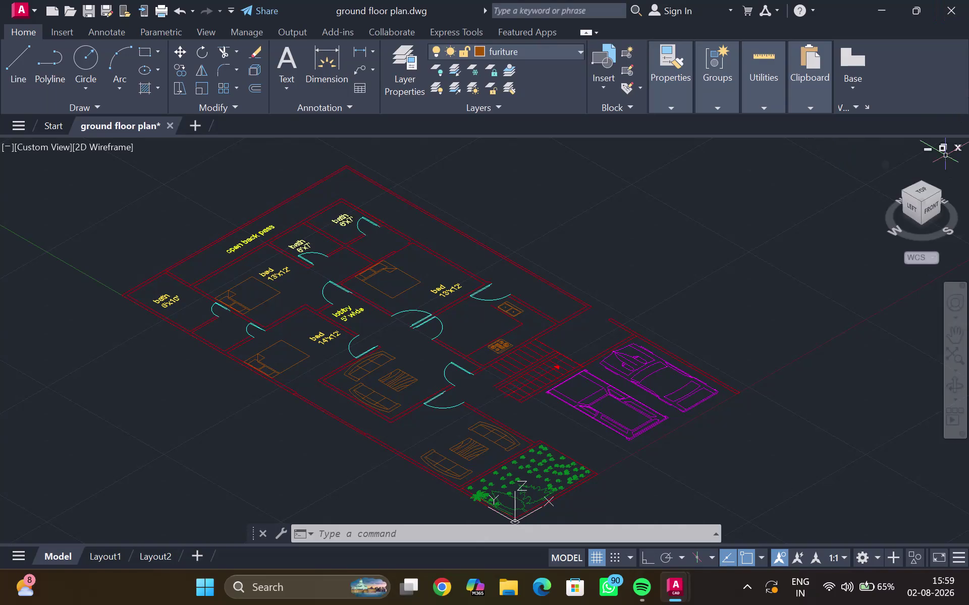
Set the ViewCube to the TOP view so the plan lies flat.
click(916, 187)
click(921, 189)
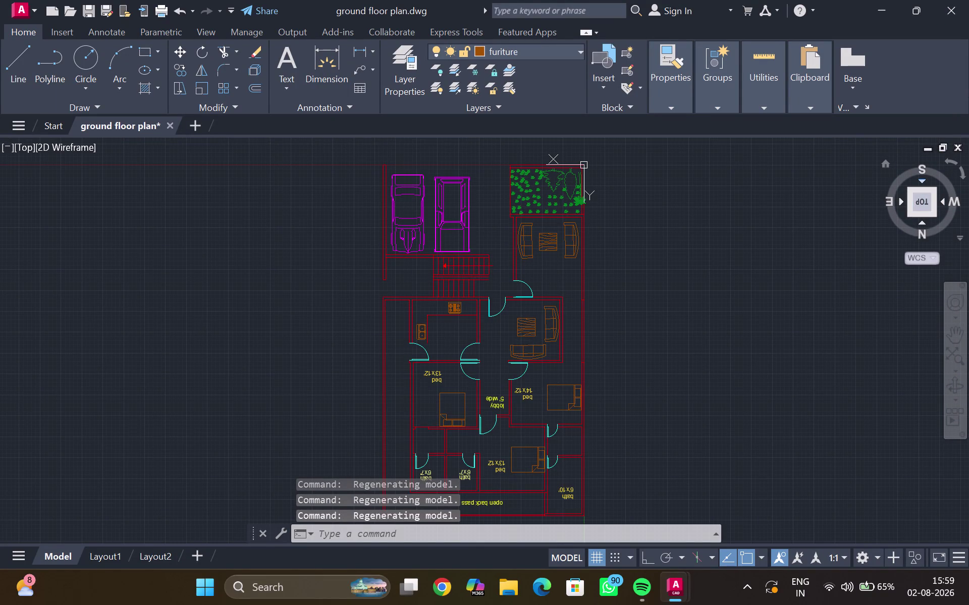
click(926, 178)
click(925, 178)
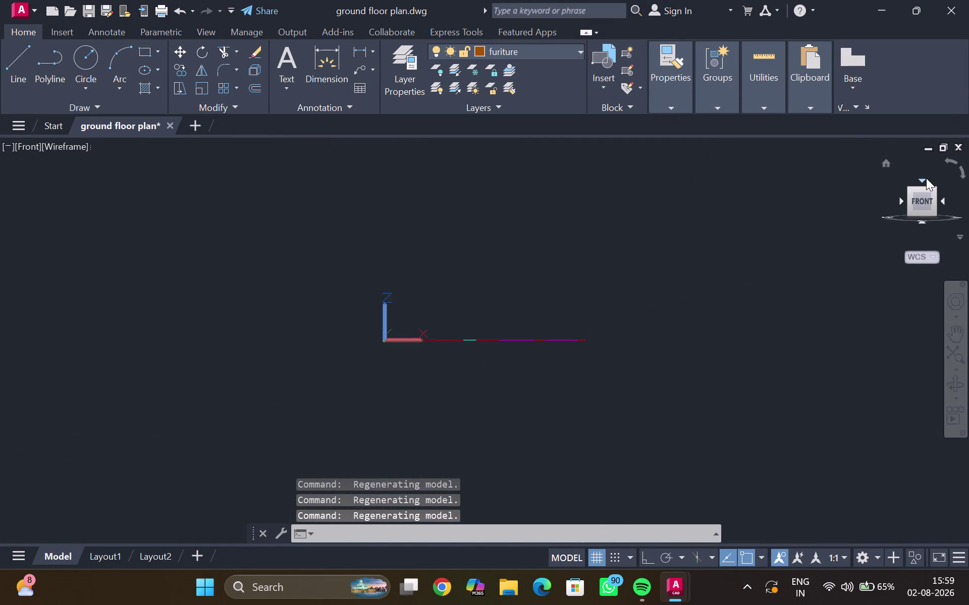
Pan and zoom to locate the floor plan on screen.
middle_drag(636, 353, 636, 286)
middle_drag(611, 307, 611, 312)
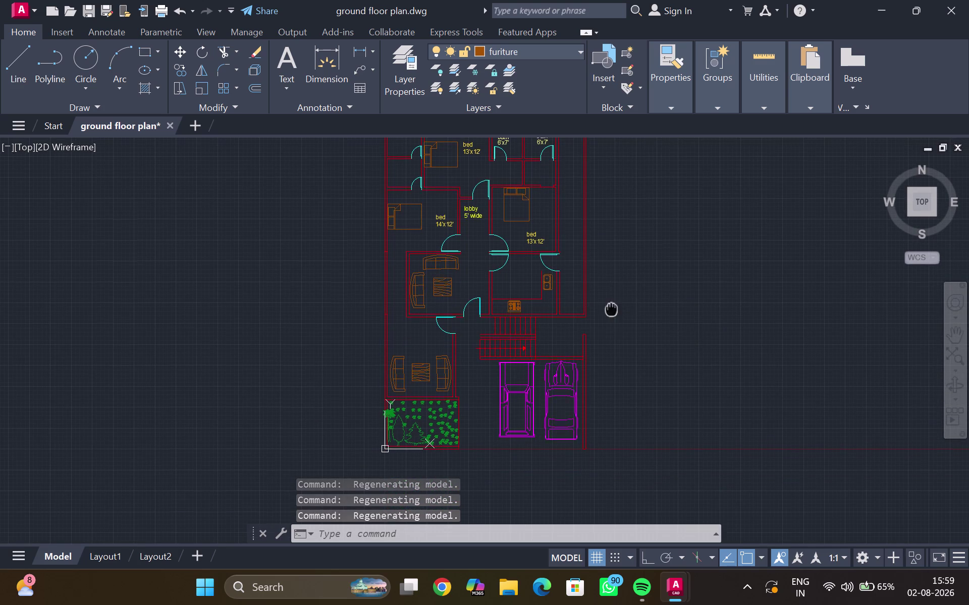
middle_drag(611, 312, 572, 419)
scroll(down, 3)
middle_drag(577, 364, 575, 357)
scroll(up, 3)
scroll(down, 3)
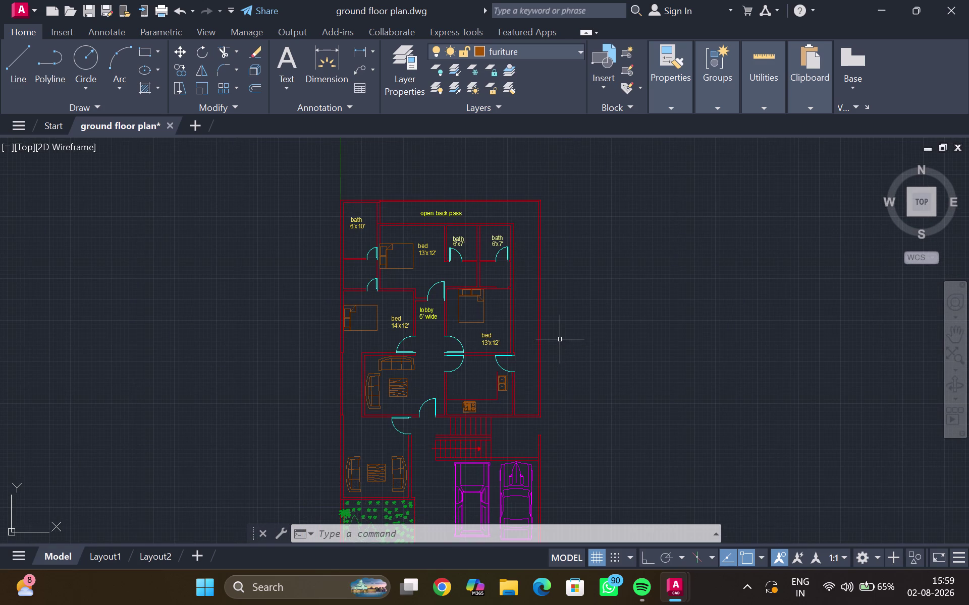
scroll(down, 3)
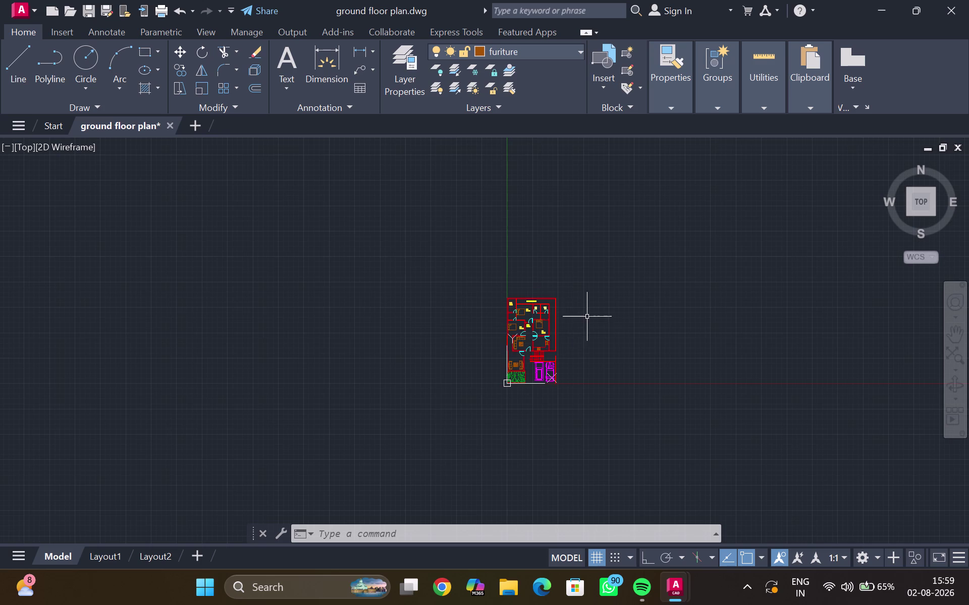
scroll(down, 3)
Recentre the whole plan, including the bedrooms, in the view.
middle_drag(589, 316, 564, 310)
scroll(up, 3)
middle_drag(533, 311, 716, 217)
scroll(up, 3)
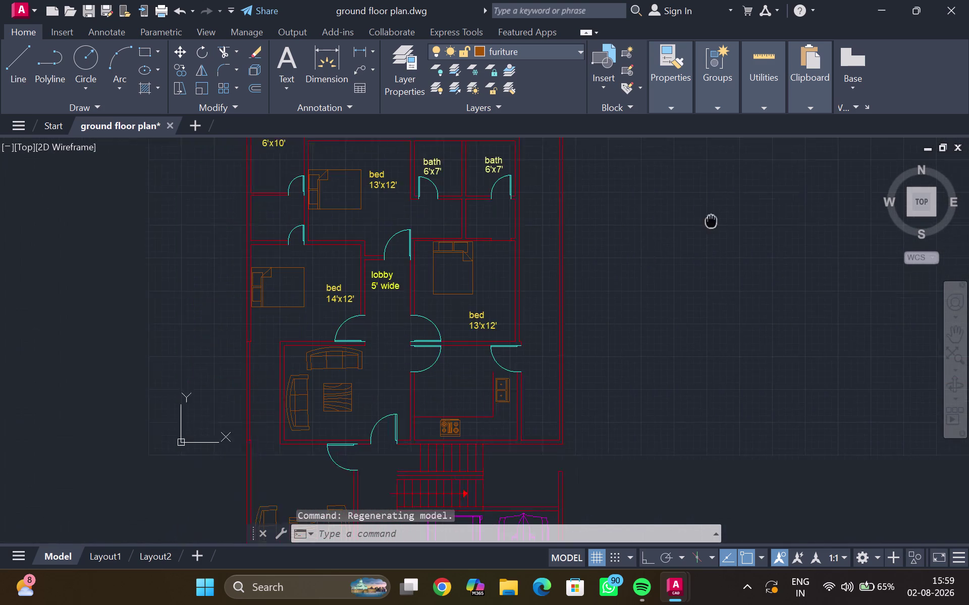
middle_drag(716, 217, 725, 210)
scroll(down, 3)
middle_drag(717, 223, 620, 299)
middle_drag(628, 263, 665, 236)
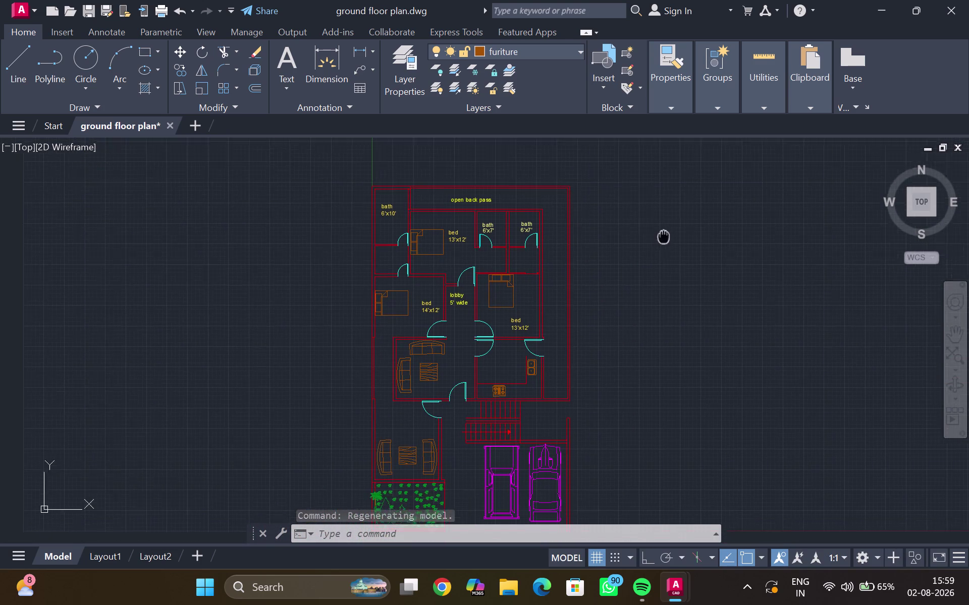
middle_drag(665, 236, 668, 234)
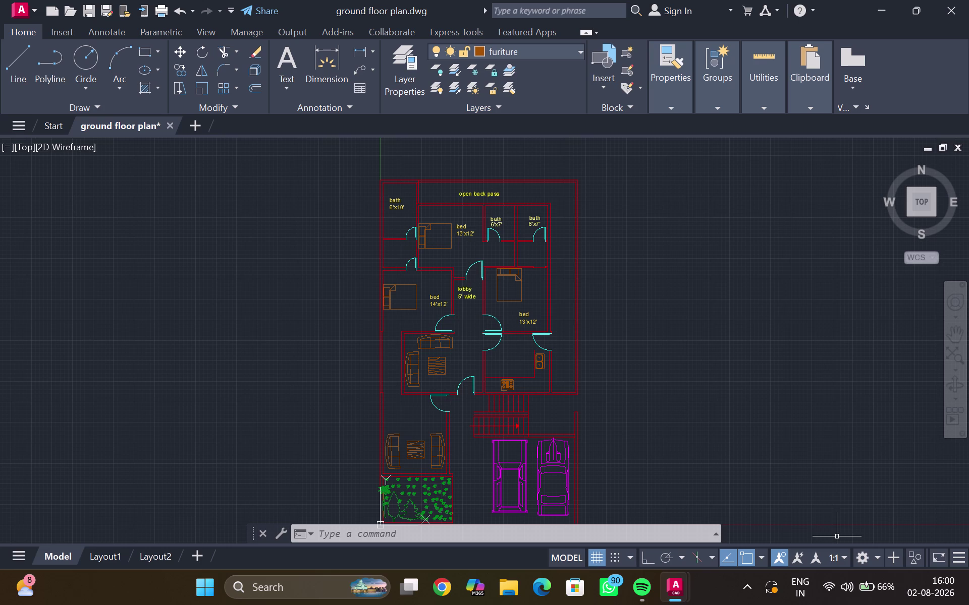
scroll(down, 3)
scroll(up, 3)
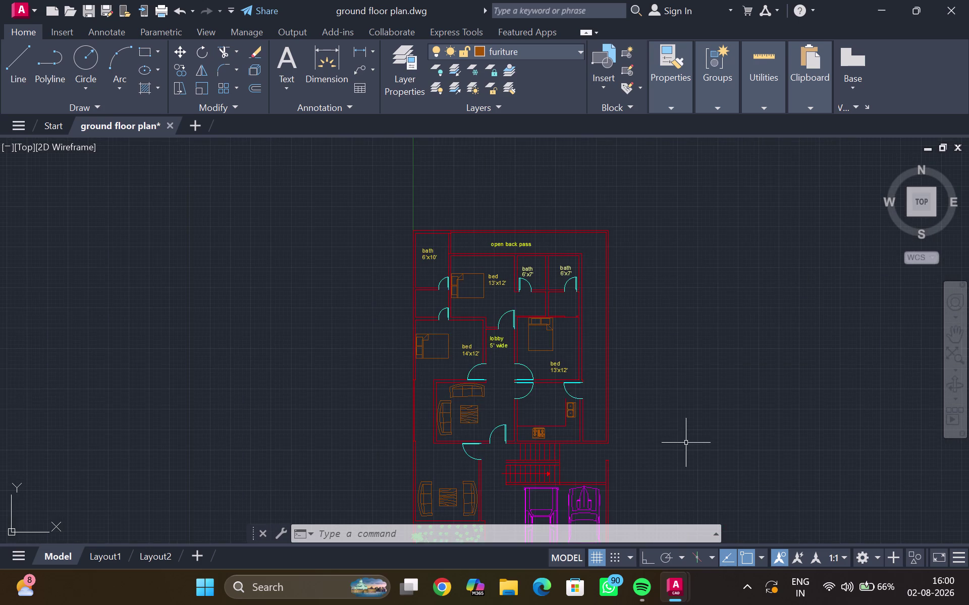
middle_drag(678, 435, 745, 260)
scroll(up, 3)
middle_drag(717, 262, 716, 289)
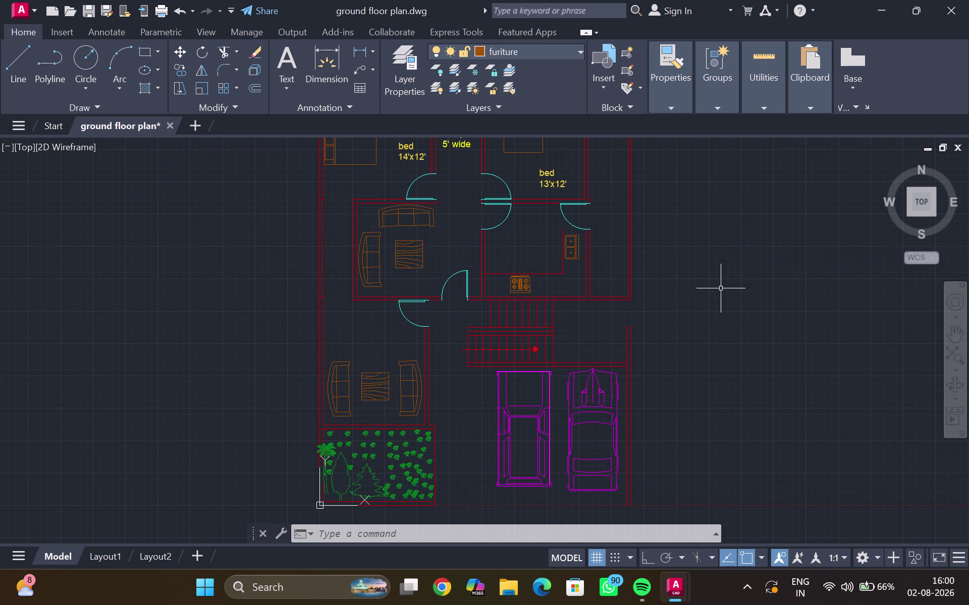
scroll(down, 3)
middle_drag(612, 298, 628, 322)
scroll(down, 3)
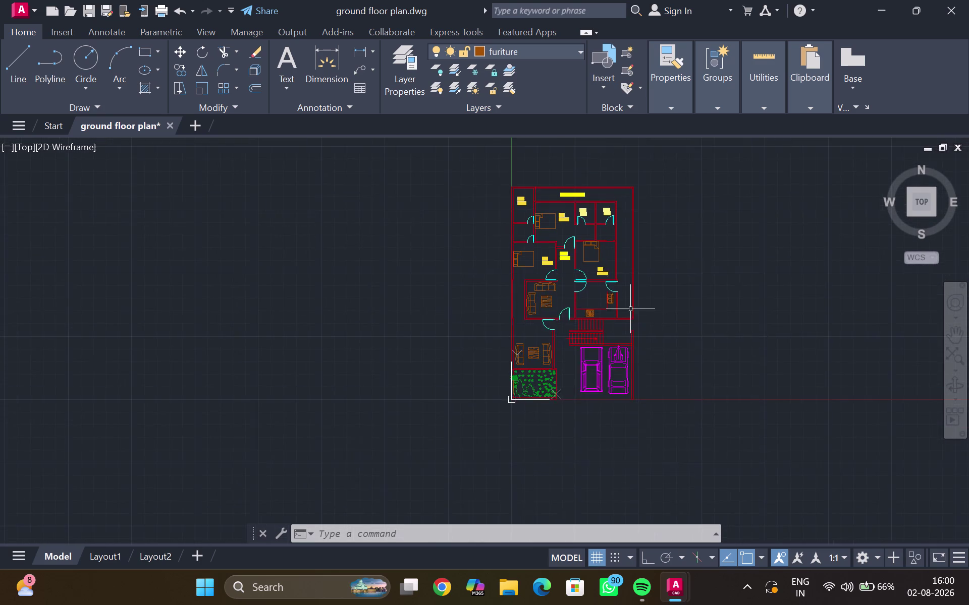
middle_drag(618, 267, 582, 273)
scroll(up, 3)
middle_drag(575, 274, 659, 297)
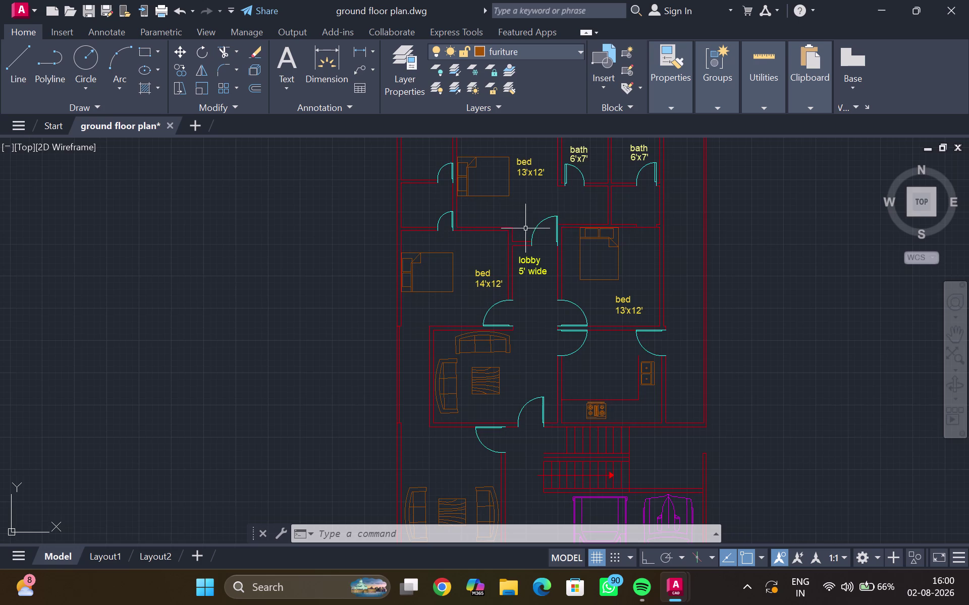
scroll(down, 3)
middle_drag(535, 245, 546, 236)
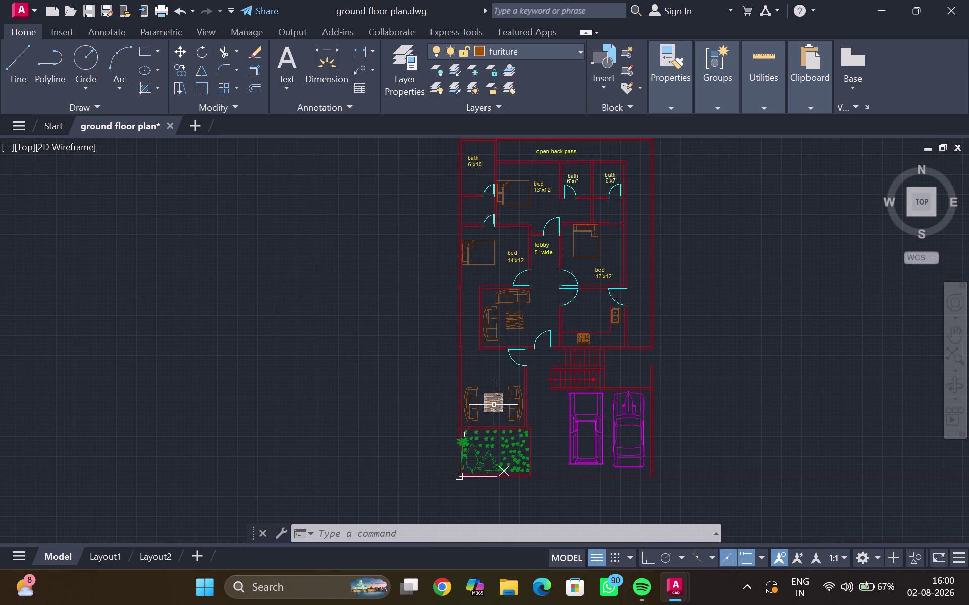
middle_drag(501, 432, 550, 352)
scroll(up, 3)
scroll(down, 3)
middle_drag(551, 352, 553, 354)
scroll(up, 3)
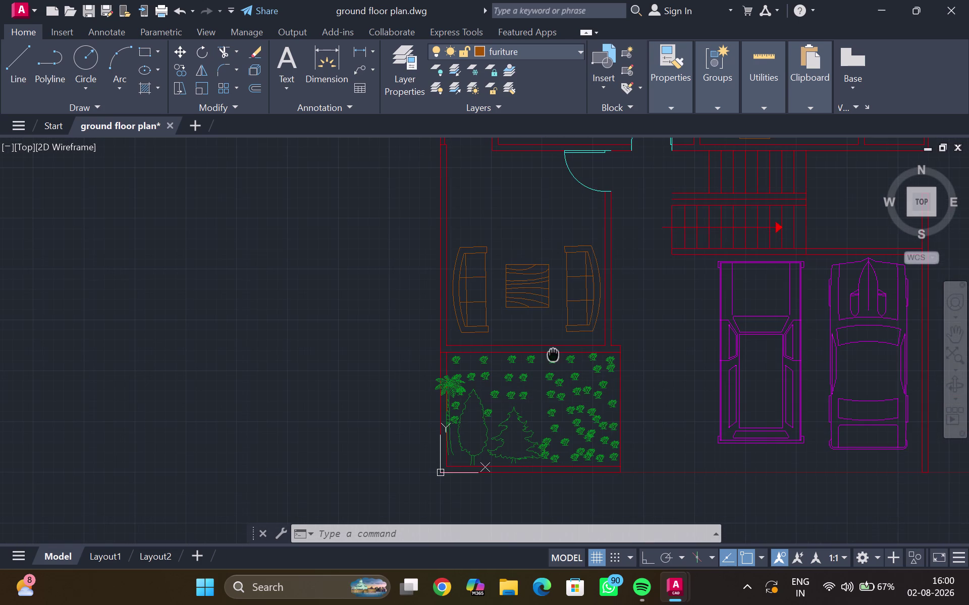
middle_drag(553, 354, 554, 354)
scroll(up, 3)
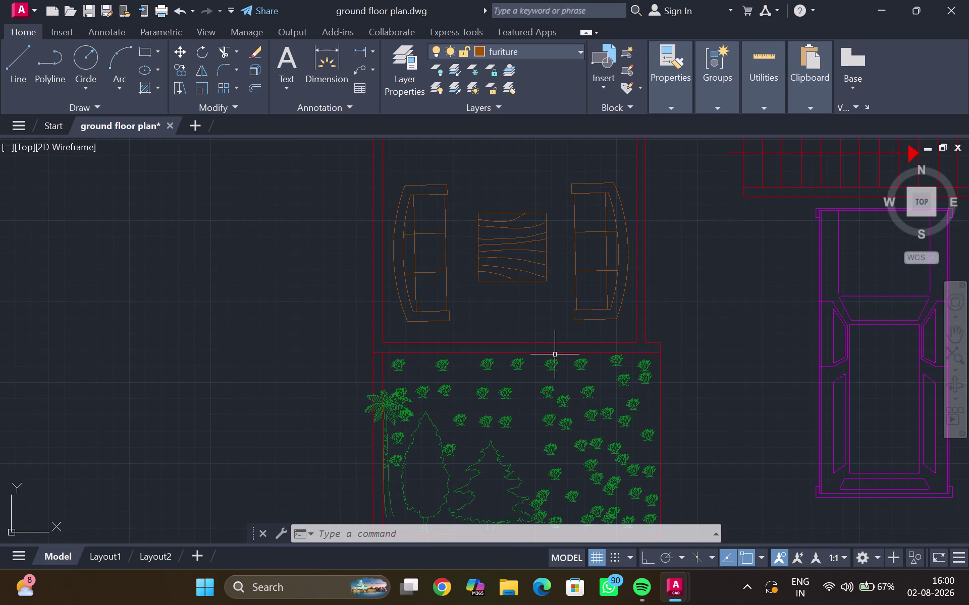
click(391, 404)
middle_drag(400, 444, 484, 299)
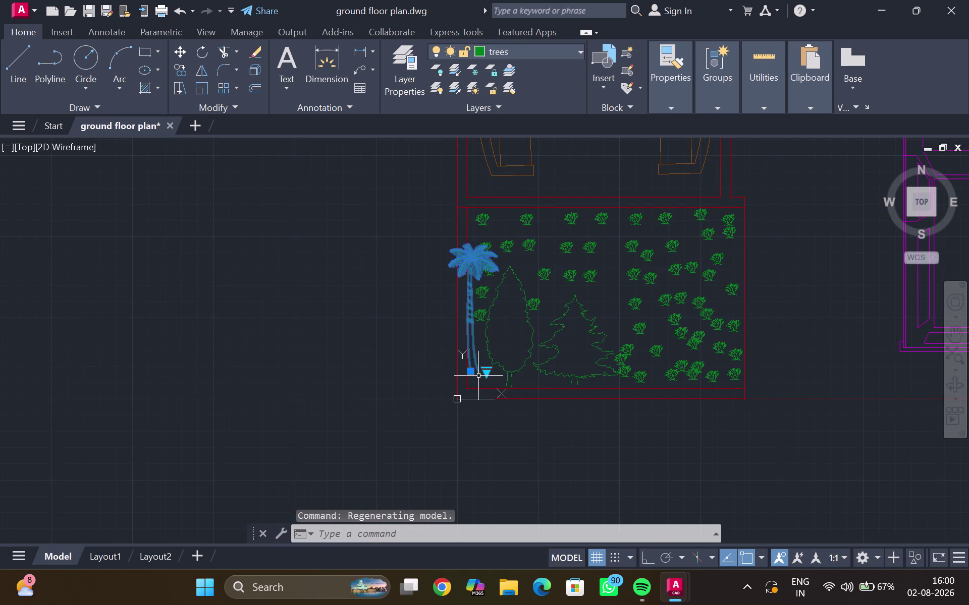
drag(472, 374, 486, 374)
click(487, 372)
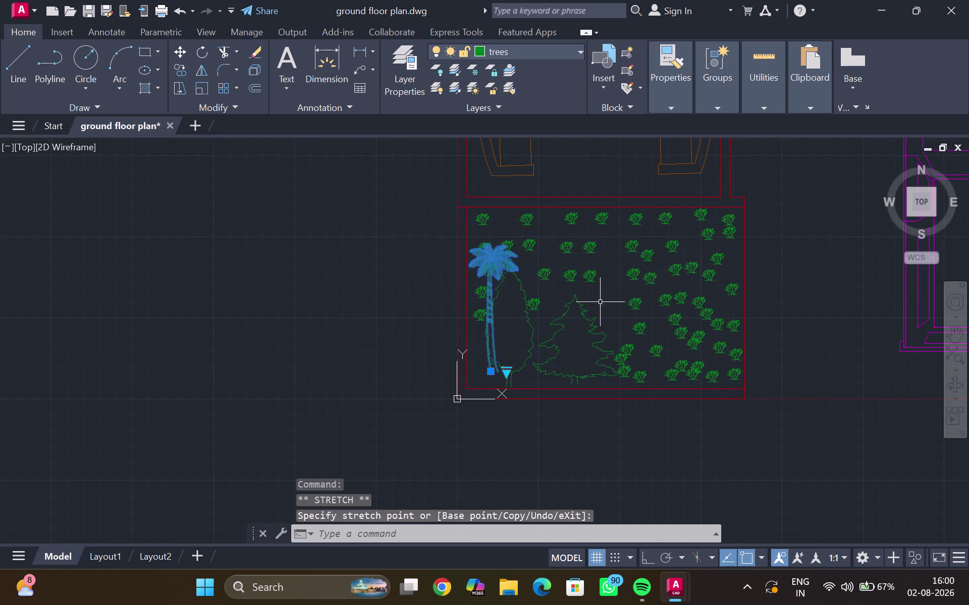
scroll(down, 3)
middle_drag(600, 300, 591, 301)
key(Escape)
scroll(down, 3)
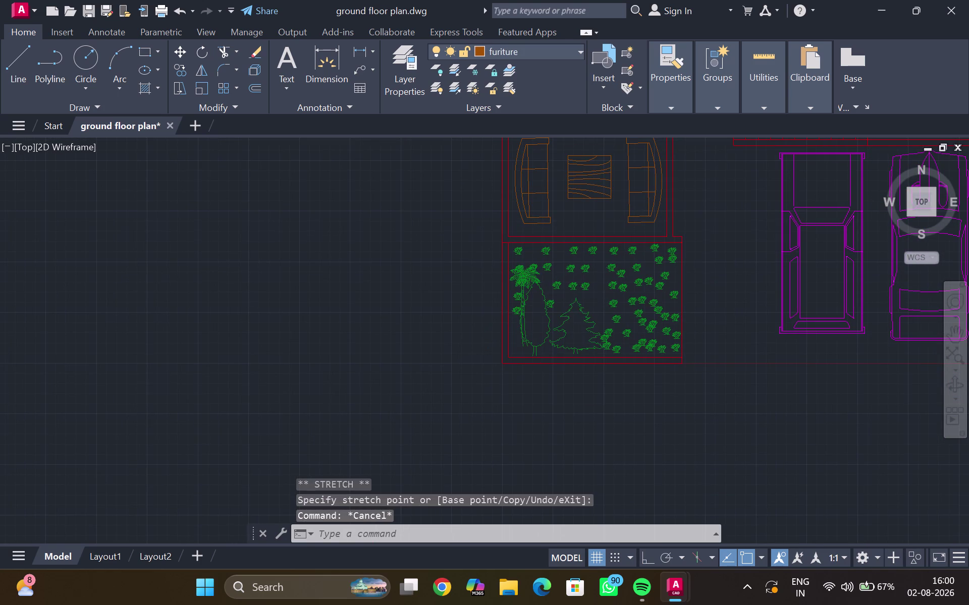
click(548, 285)
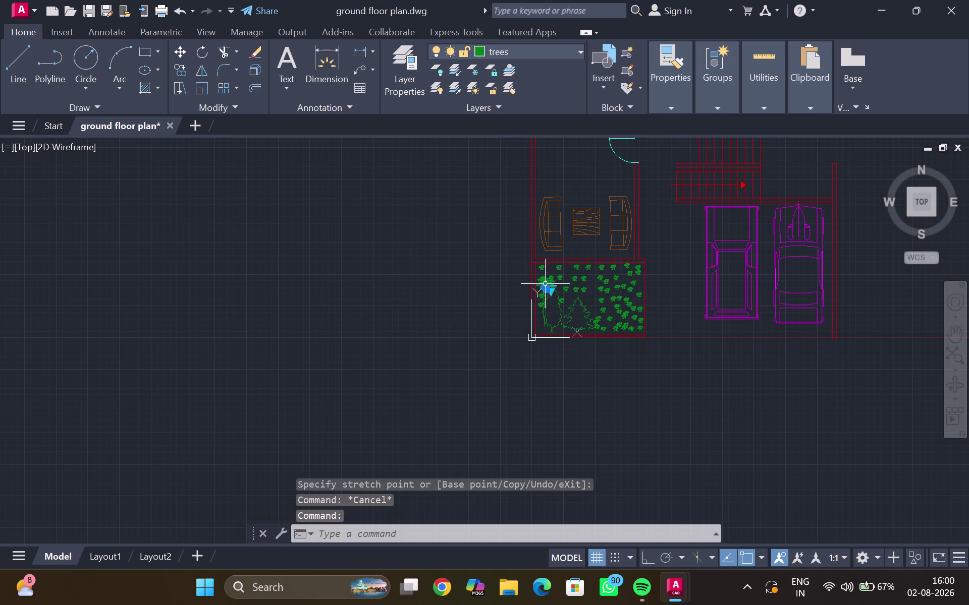
key(Escape)
scroll(up, 3)
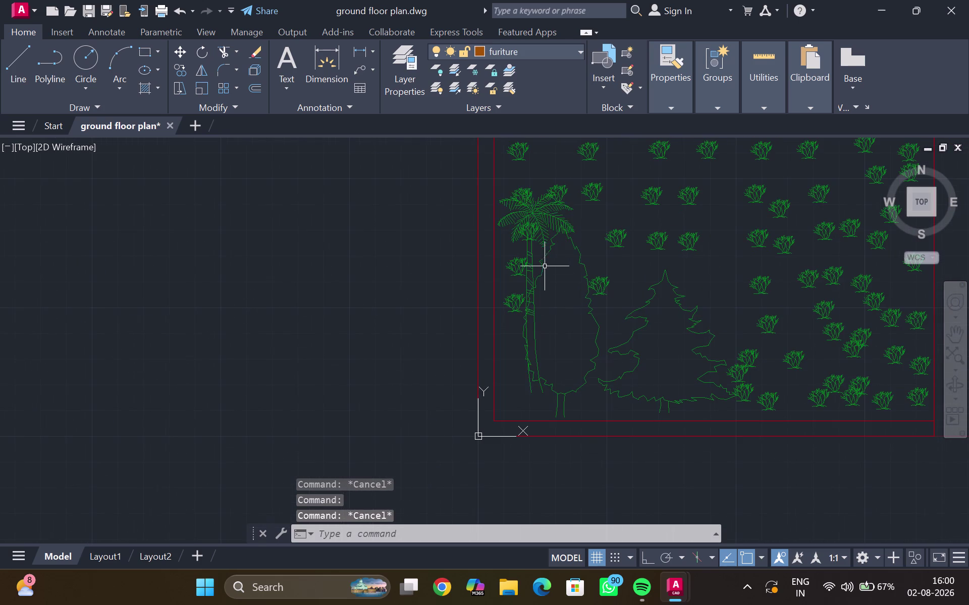
click(530, 222)
key(Escape)
click(548, 220)
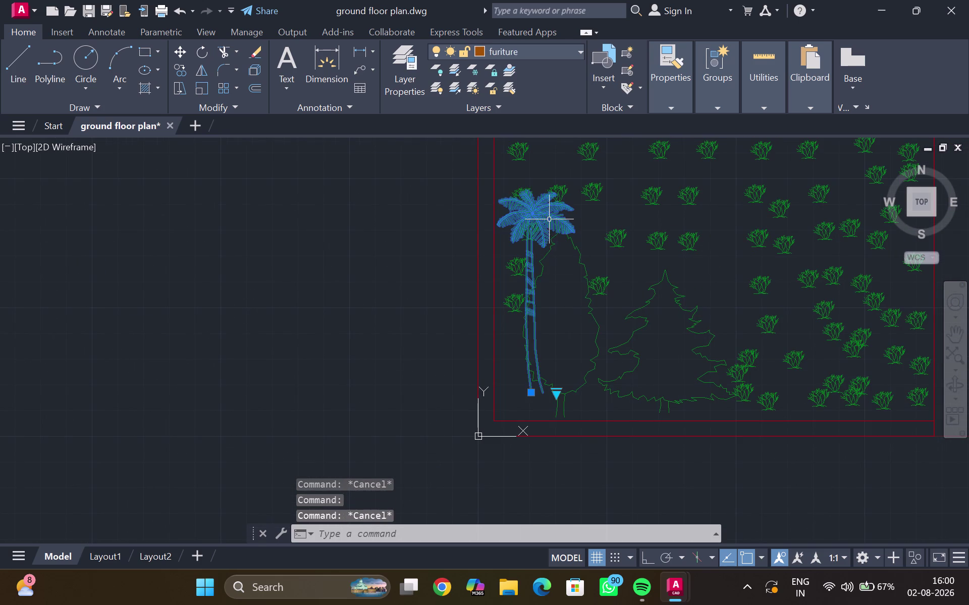
drag(529, 394, 521, 405)
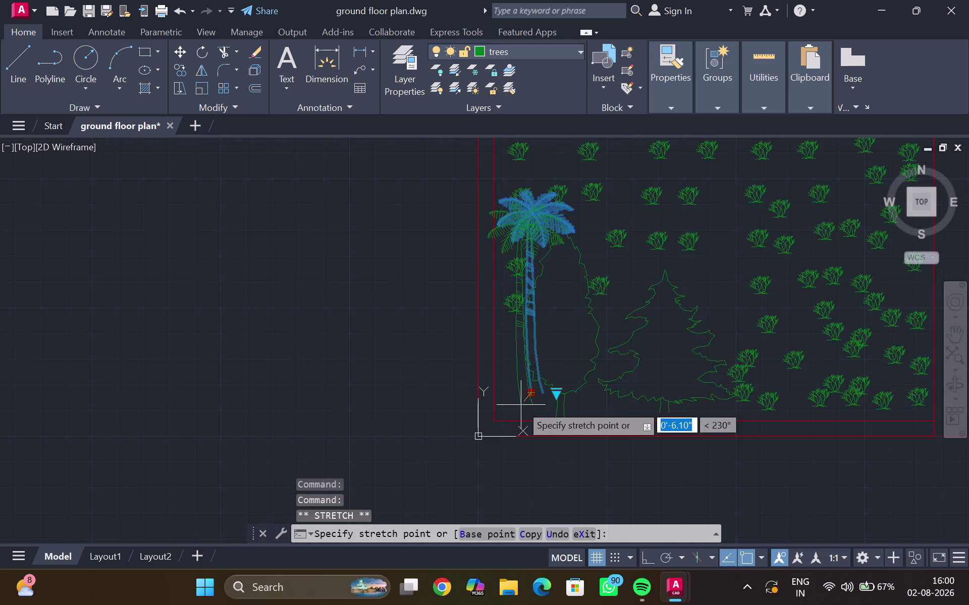
drag(521, 405, 533, 415)
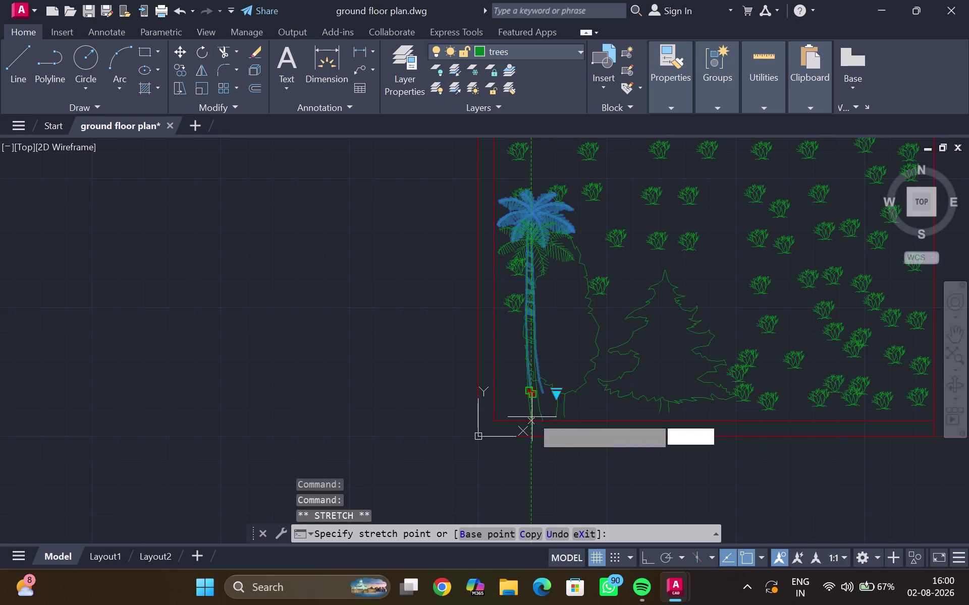
drag(532, 415, 535, 414)
click(536, 412)
key(Escape)
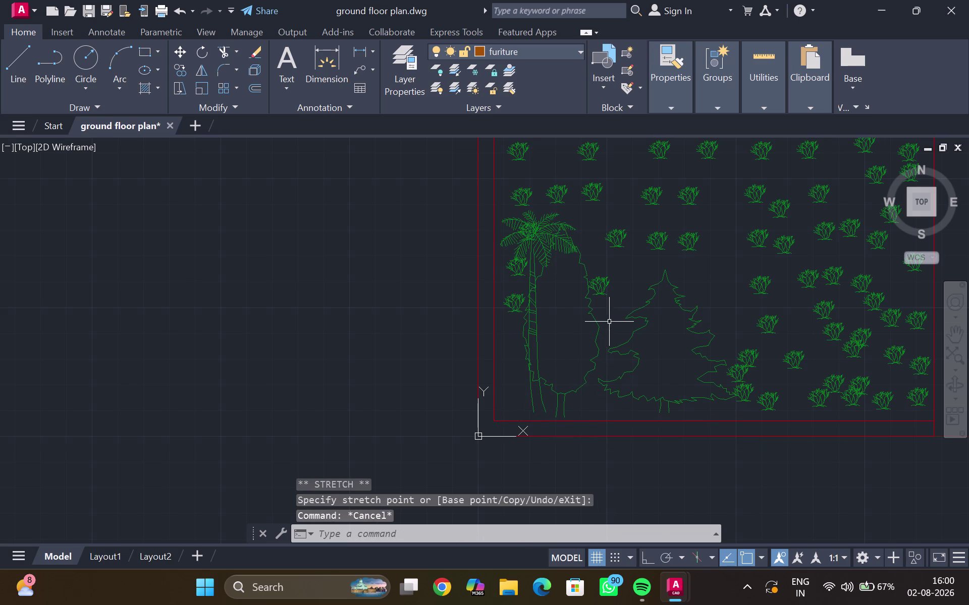
click(531, 232)
key(Delete)
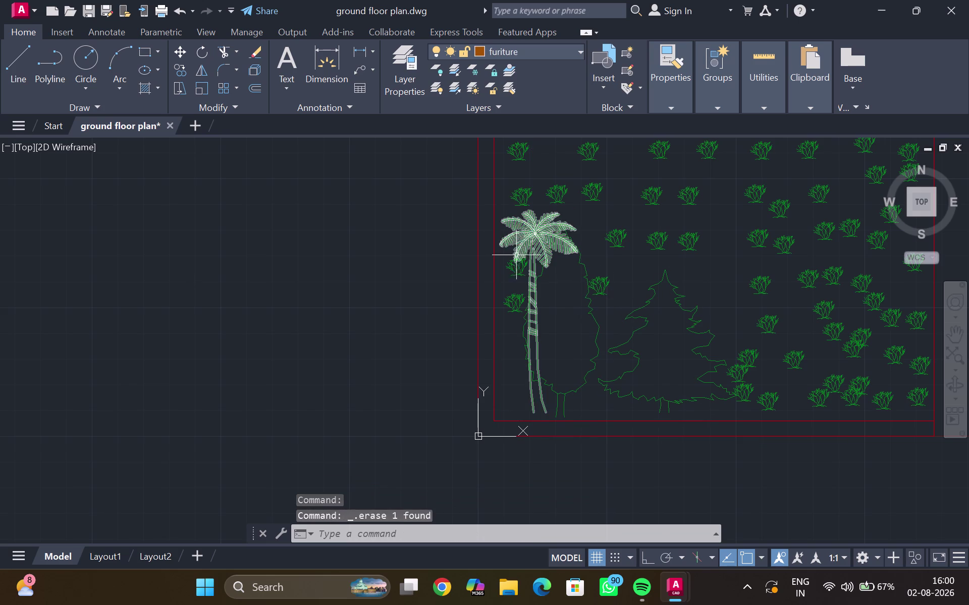
click(513, 265)
key(Delete)
click(517, 300)
key(Delete)
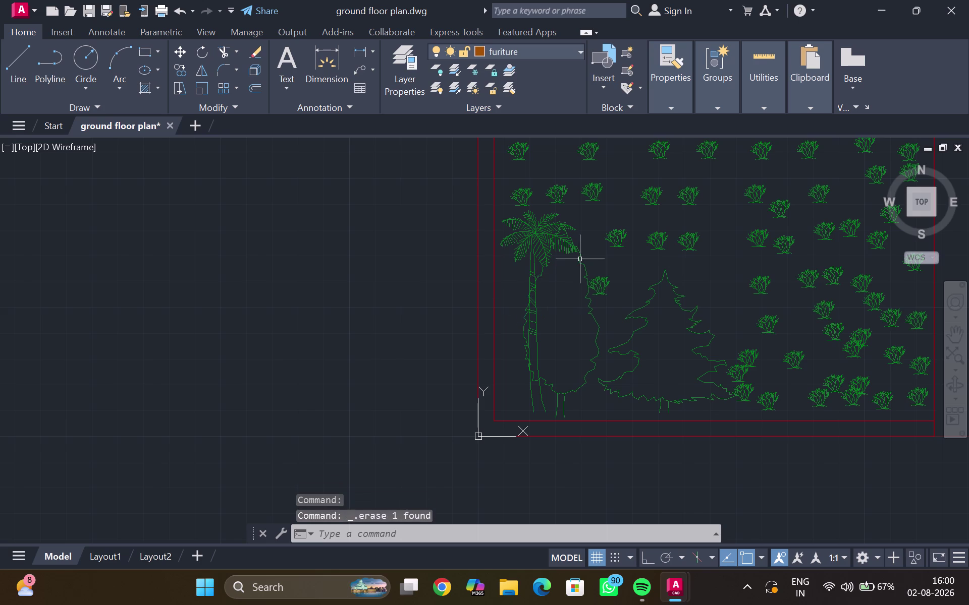
click(583, 319)
click(568, 341)
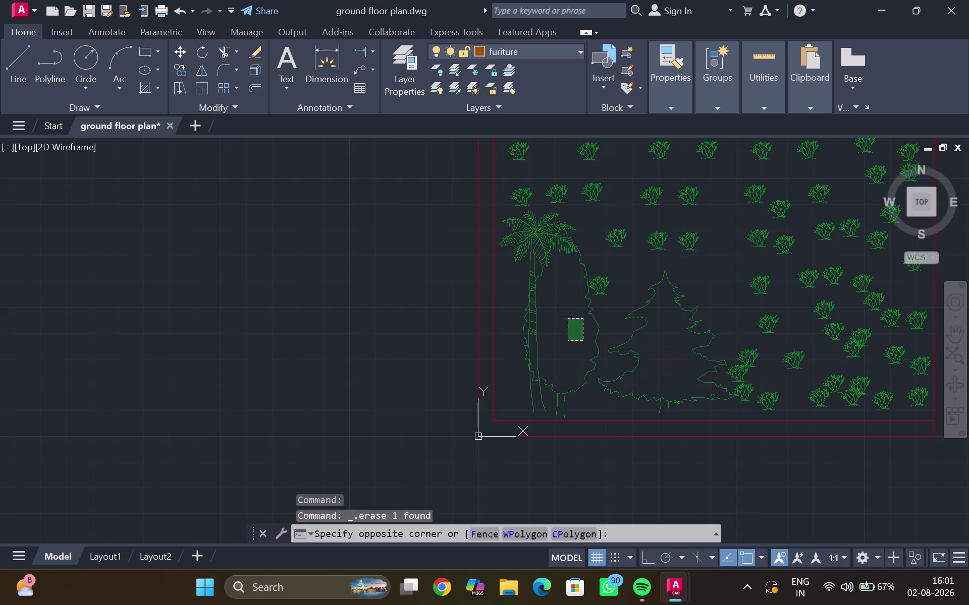
click(591, 314)
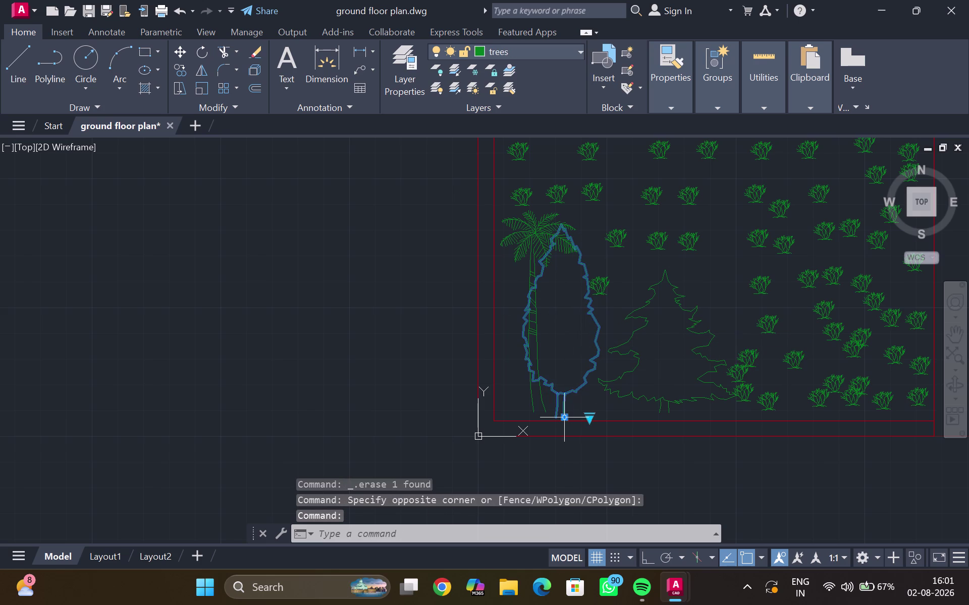
drag(565, 419, 578, 414)
click(579, 412)
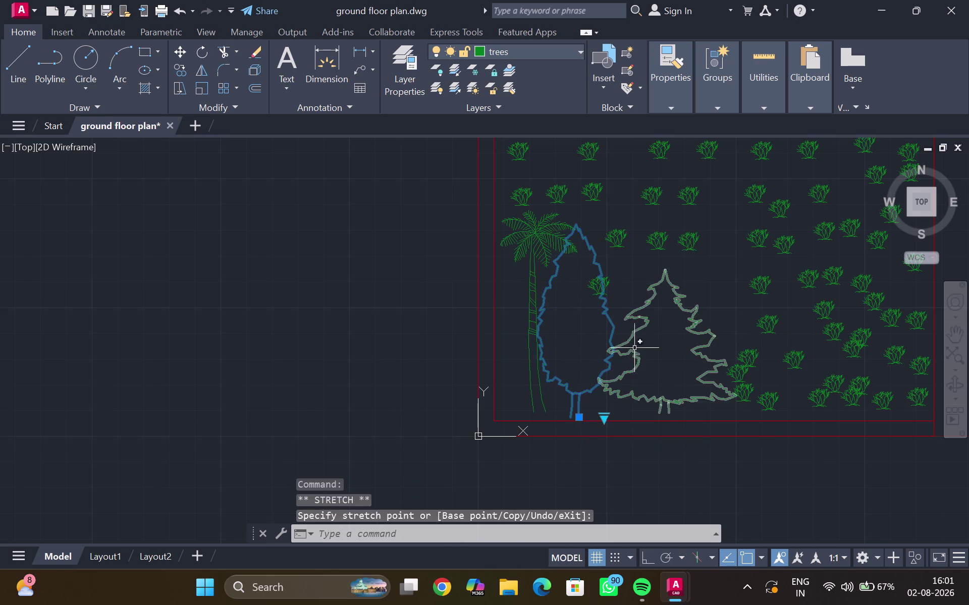
click(656, 357)
click(661, 383)
click(676, 351)
key(Delete)
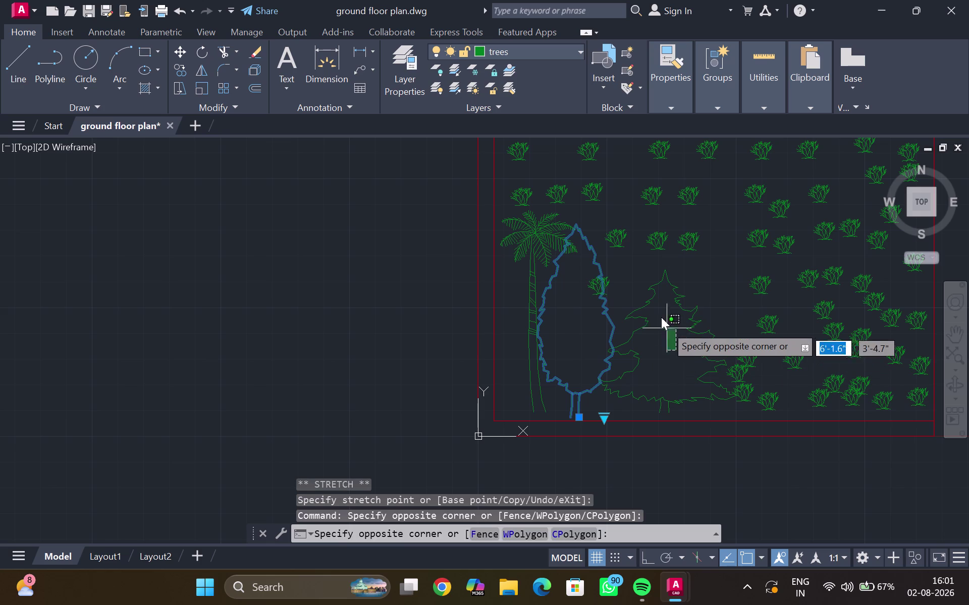
click(666, 293)
click(673, 415)
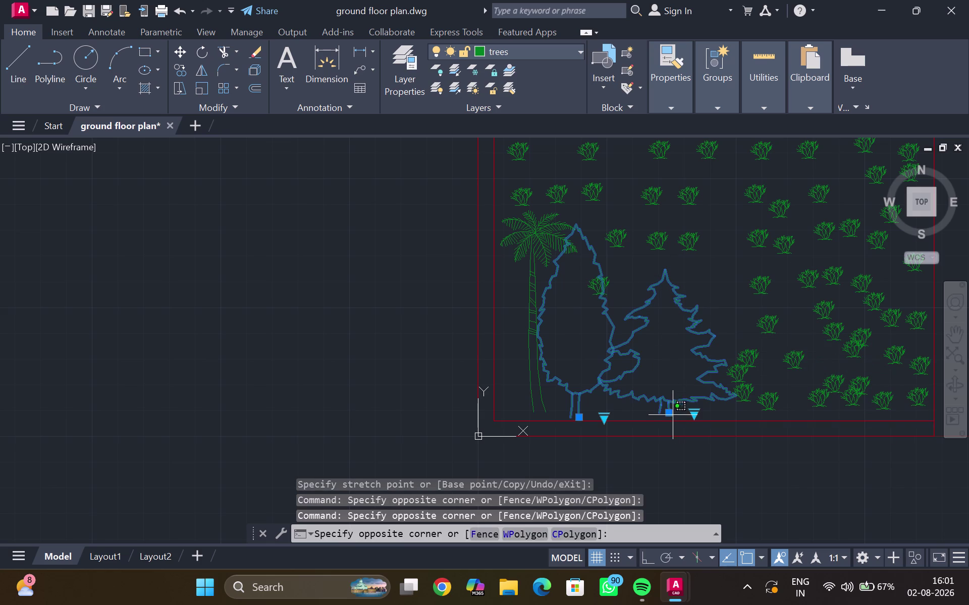
click(671, 412)
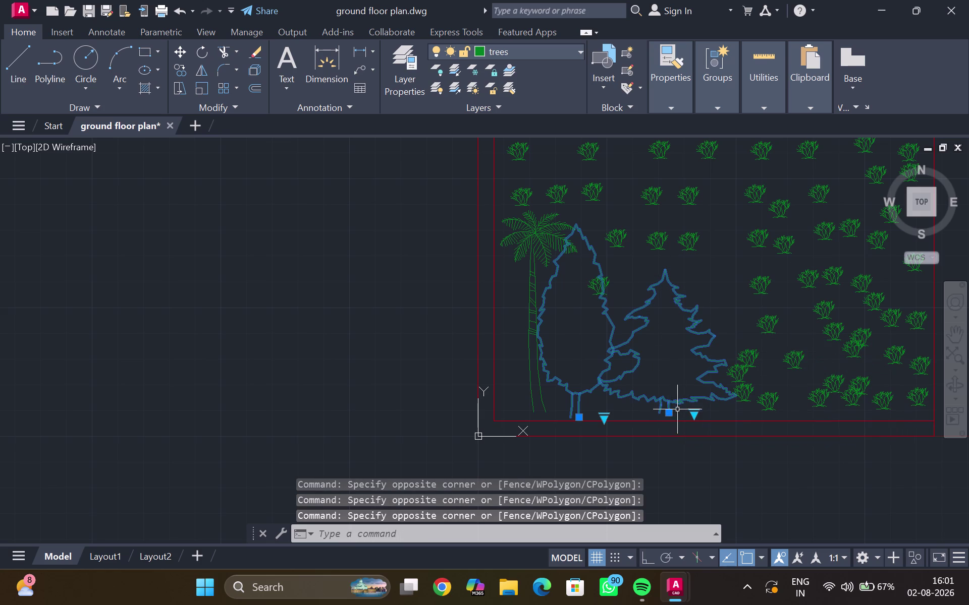
drag(671, 413, 679, 412)
click(679, 412)
scroll(up, 3)
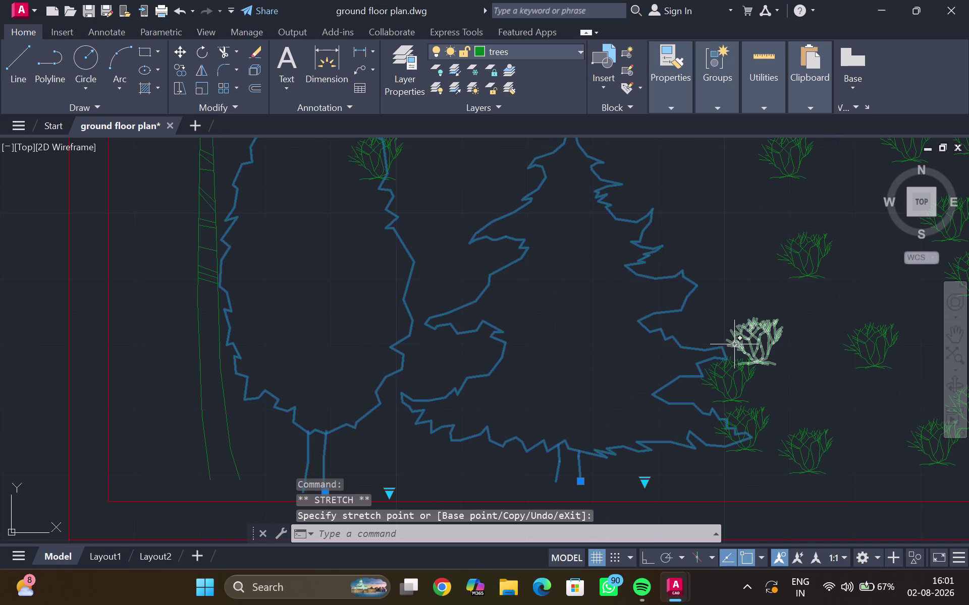
key(Escape)
scroll(down, 3)
scroll(up, 3)
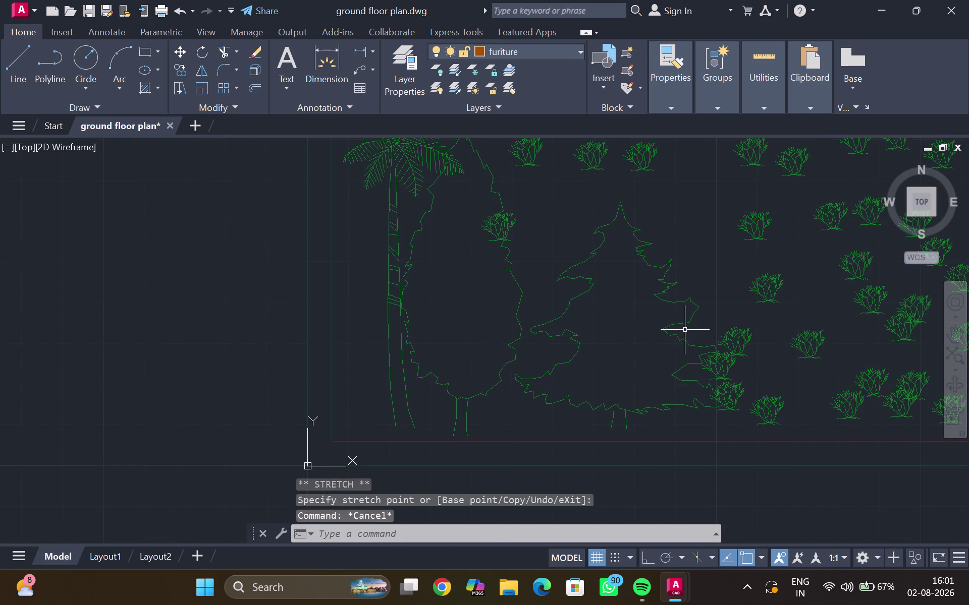
middle_drag(685, 331, 624, 411)
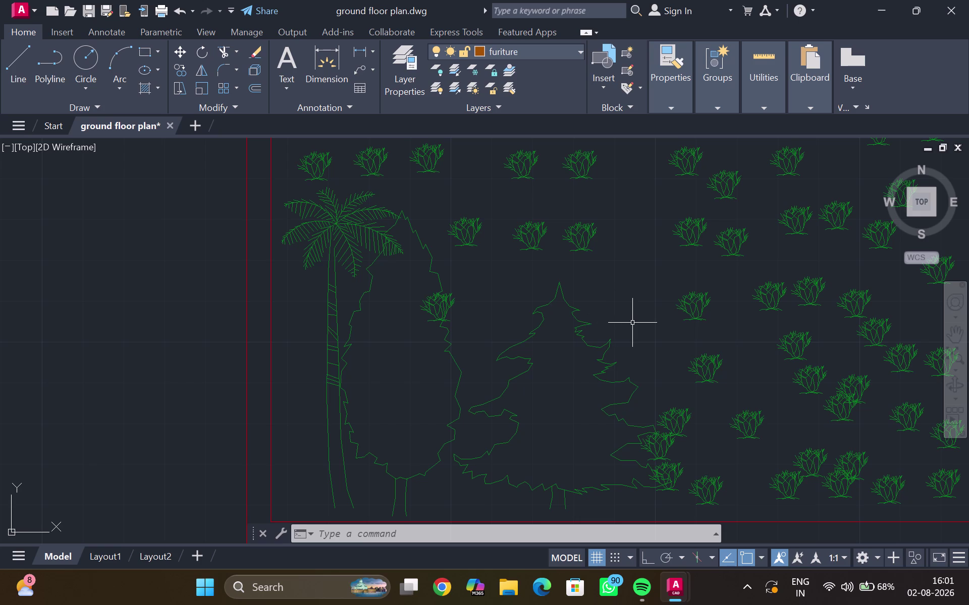
Zoom out and apply Zoom Extents to fit the whole drawing.
scroll(down, 3)
scroll(down, 3)
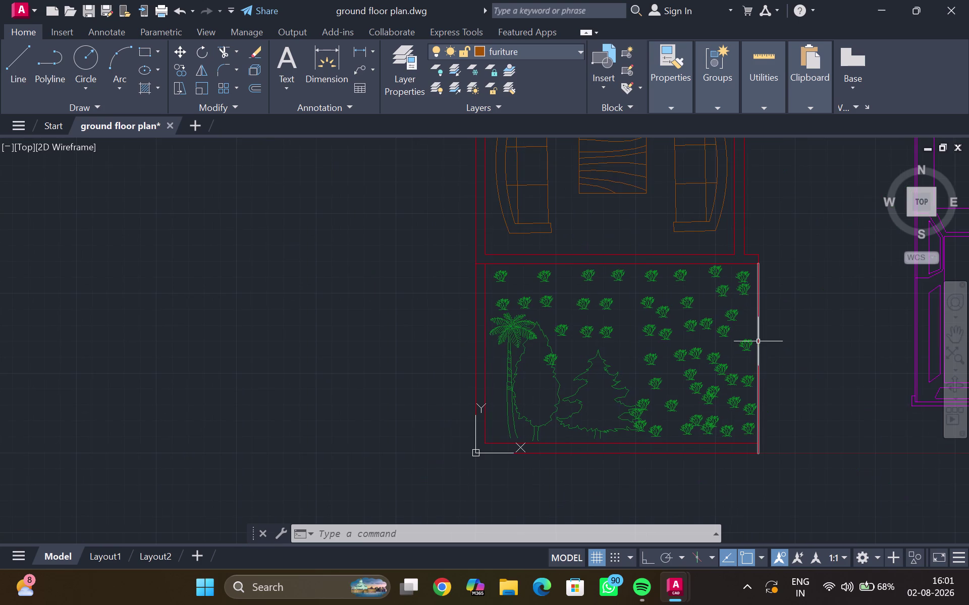
middle_drag(757, 341, 533, 380)
scroll(down, 3)
scroll(down, 3)
middle_click(532, 379)
scroll(down, 3)
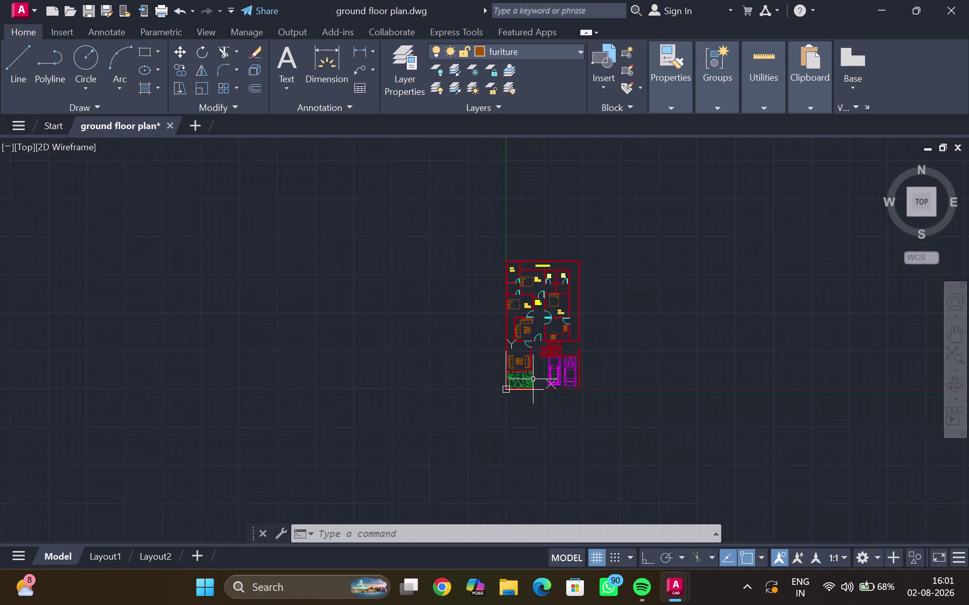
scroll(down, 3)
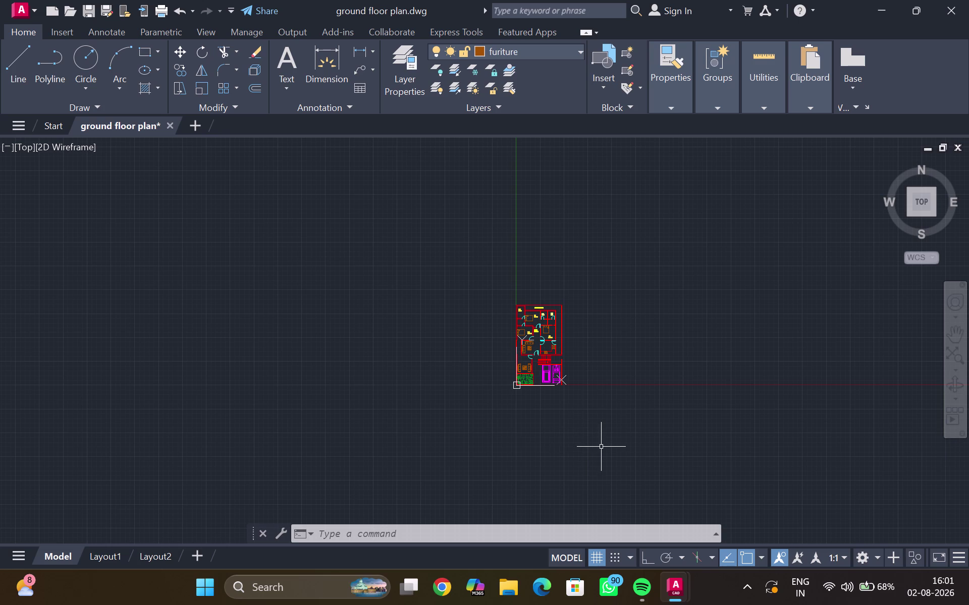
Pan and zoom to bring the floor plan back into view.
scroll(up, 3)
scroll(down, 3)
scroll(up, 3)
middle_drag(591, 448, 612, 524)
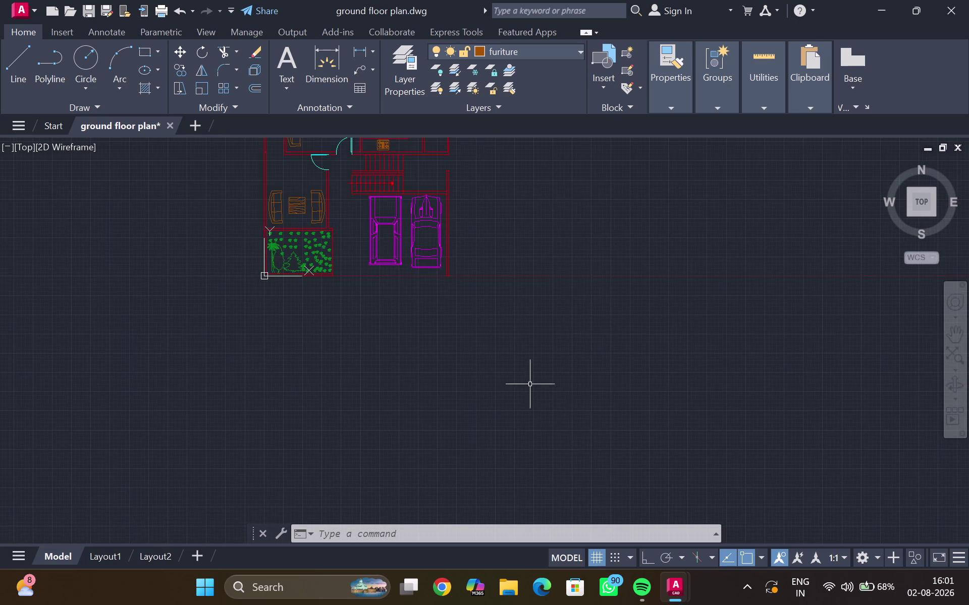
middle_drag(526, 389, 542, 436)
middle_drag(523, 407, 537, 444)
middle_drag(525, 399, 533, 405)
middle_drag(514, 366, 518, 399)
scroll(down, 3)
middle_drag(539, 347, 531, 364)
scroll(up, 3)
middle_drag(517, 359, 593, 399)
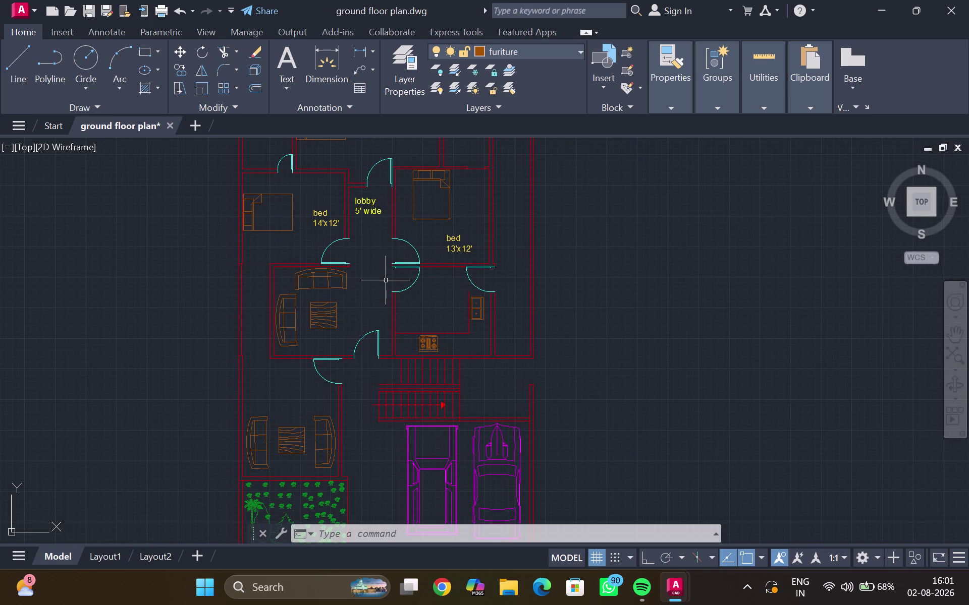
Shift over the bedrooms and lobby, then centre the full floor plan.
middle_drag(339, 212, 336, 275)
scroll(down, 3)
middle_click(336, 275)
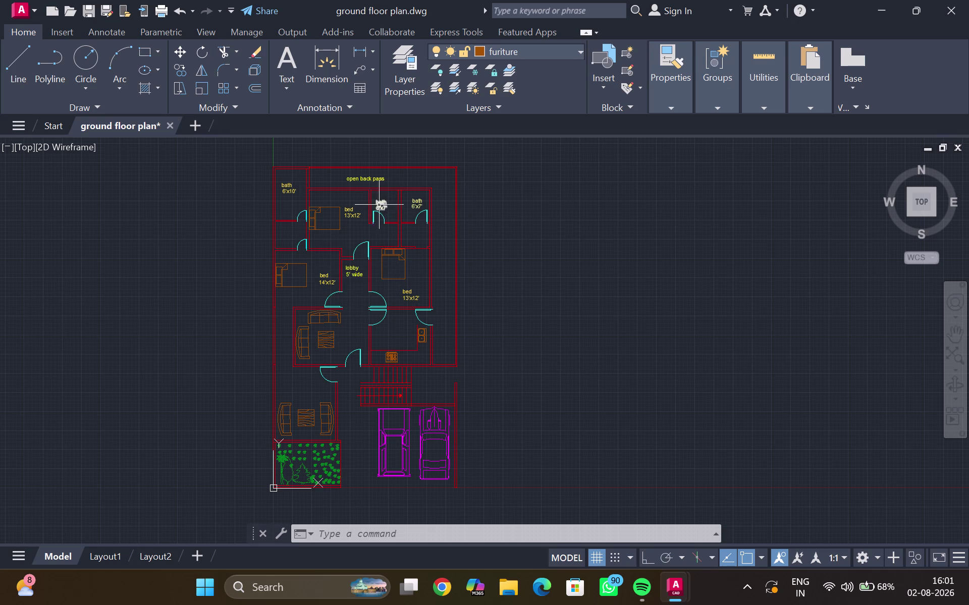
middle_drag(336, 334, 344, 329)
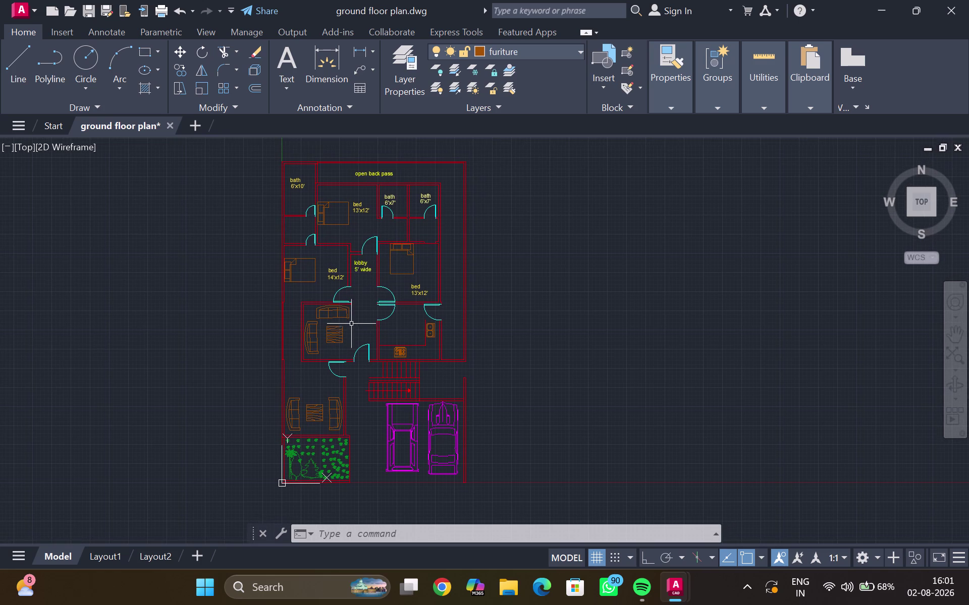
middle_drag(378, 306, 350, 356)
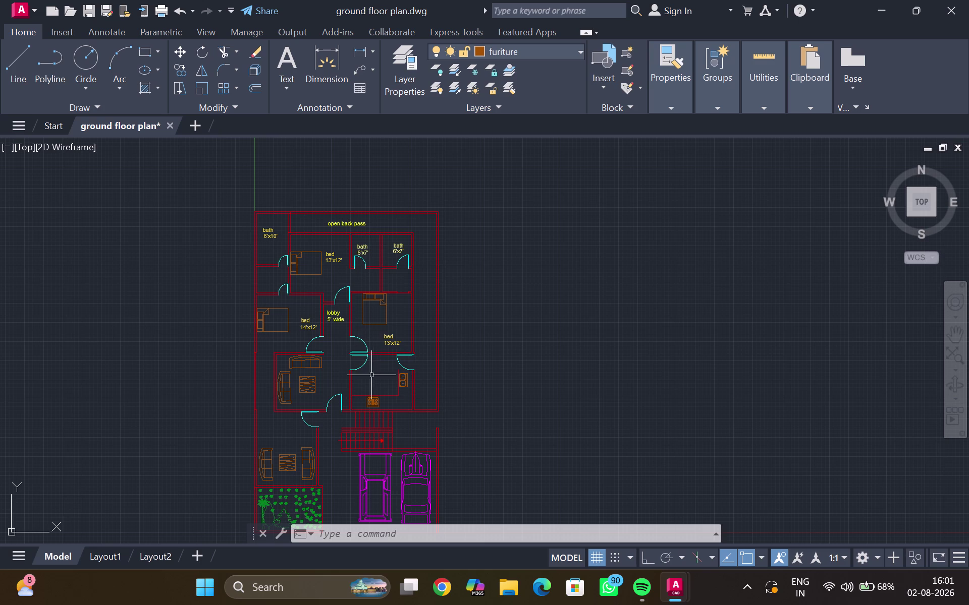
middle_drag(350, 310, 349, 303)
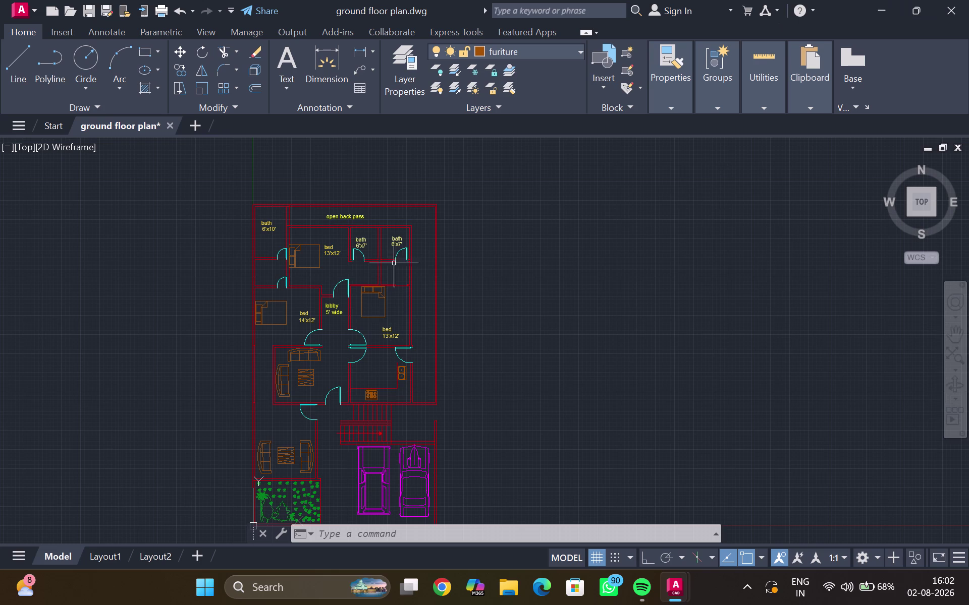
Recentre the whole floor plan and show the hidden taskbar apps.
scroll(down, 3)
middle_drag(399, 253, 537, 208)
scroll(up, 3)
scroll(up, 3)
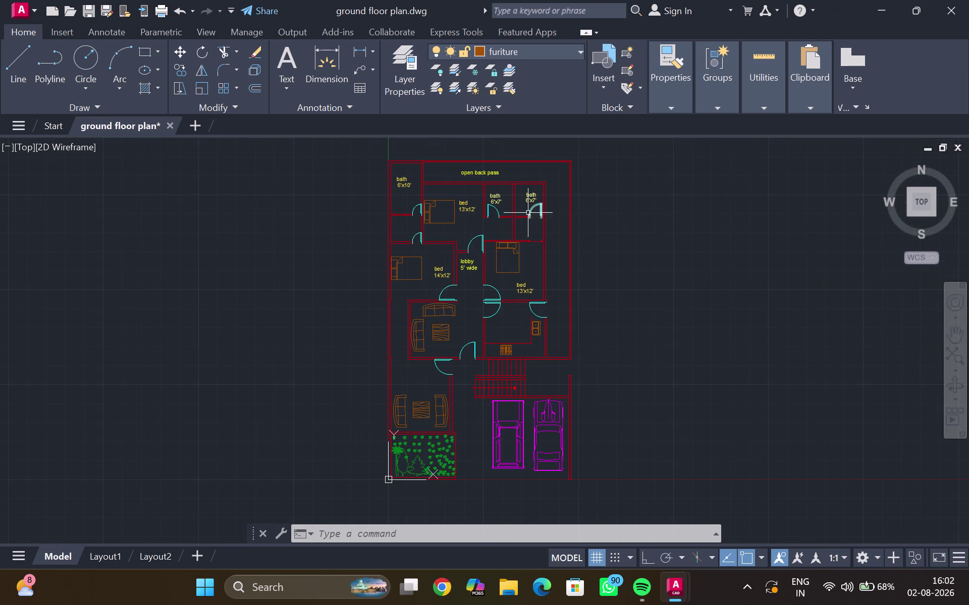
click(743, 589)
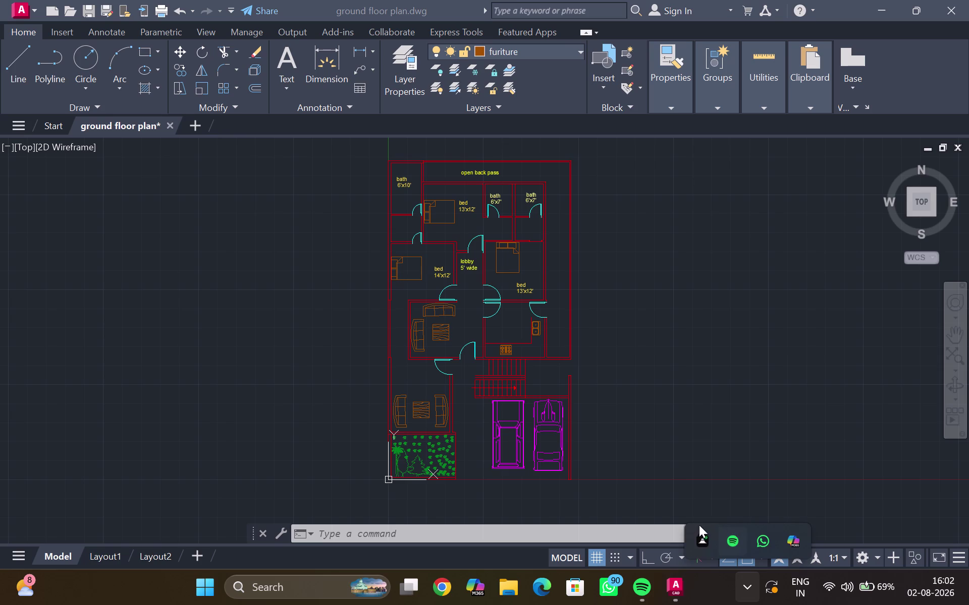